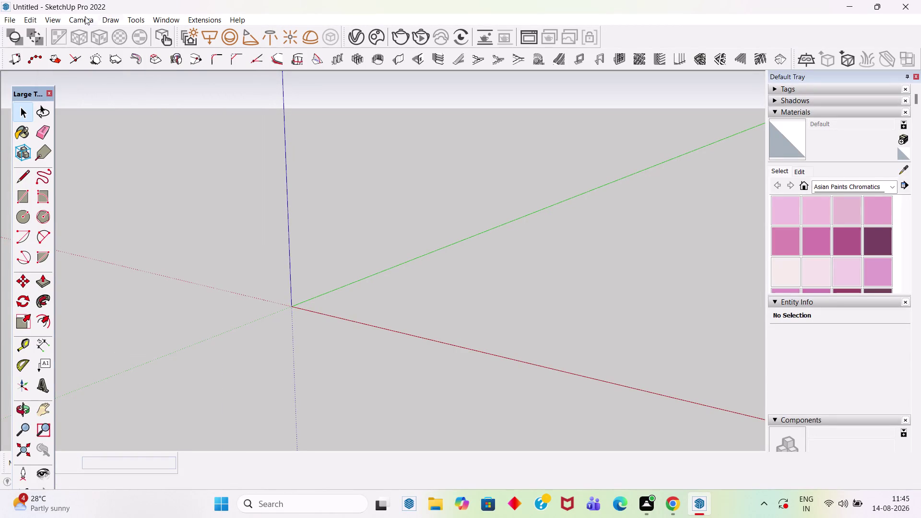
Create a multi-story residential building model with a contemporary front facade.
Switch the camera to the Front standard view from the Camera menu.
click(79, 21)
click(78, 24)
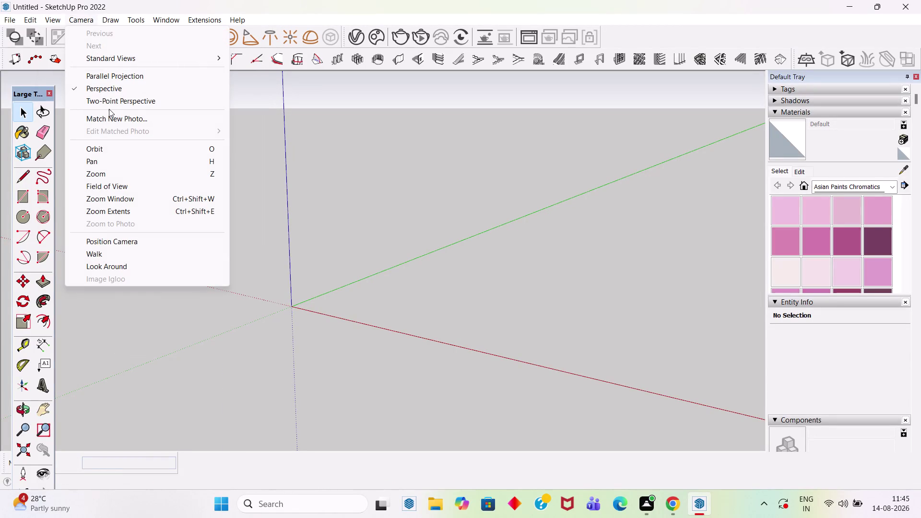
click(127, 59)
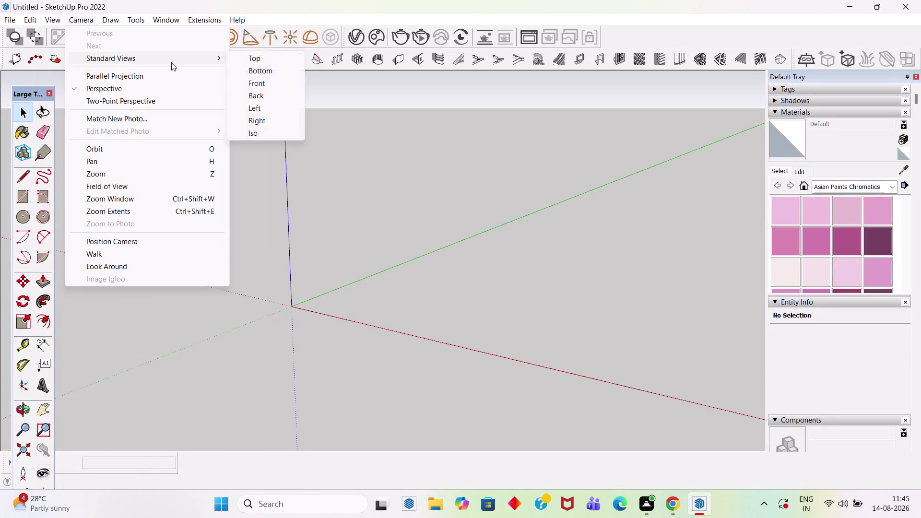
click(258, 84)
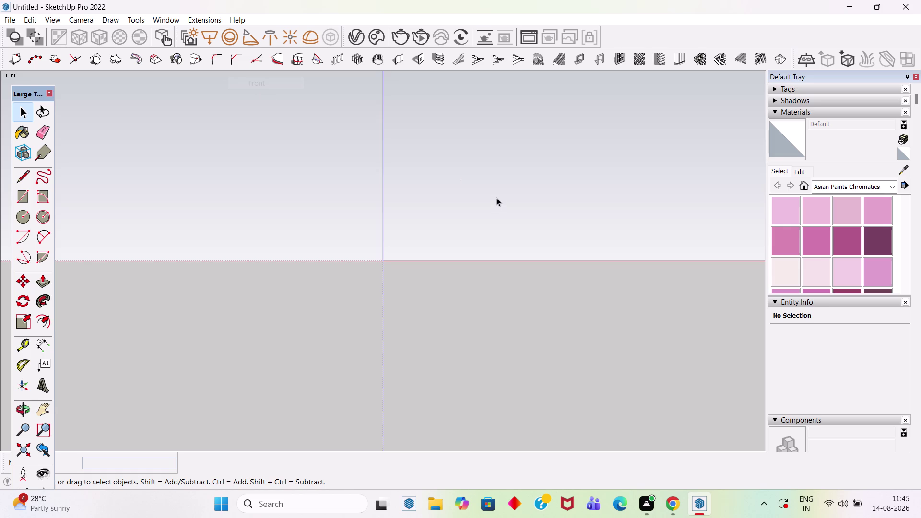
Draw a rectangle from a clicked corner sized 32',30', then zoom out.
key(r)
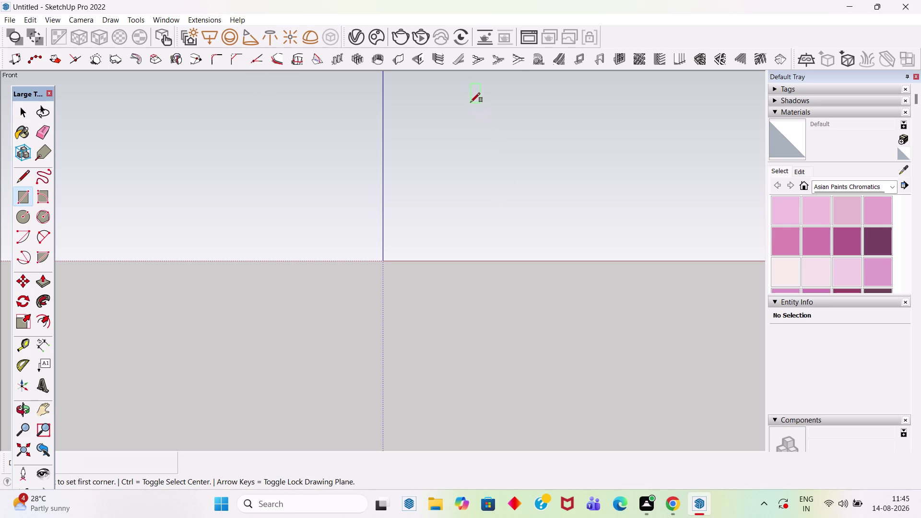
click(471, 102)
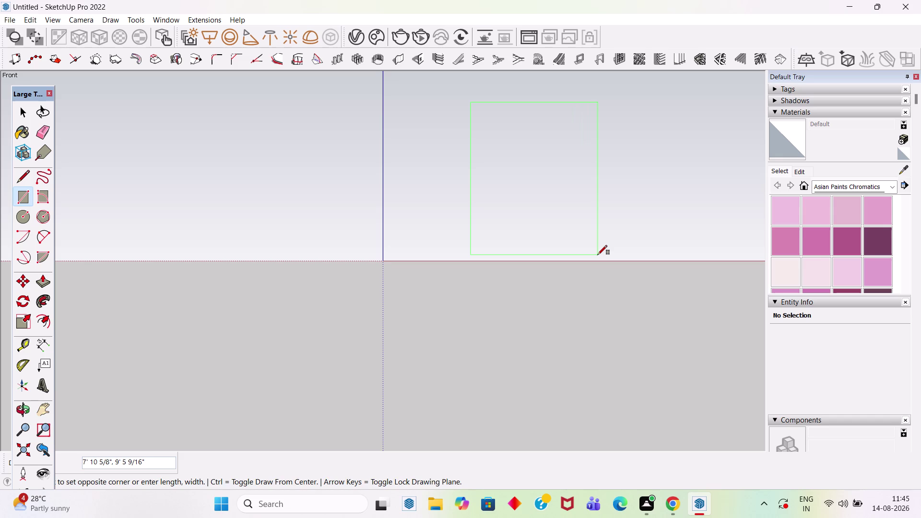
text(32)
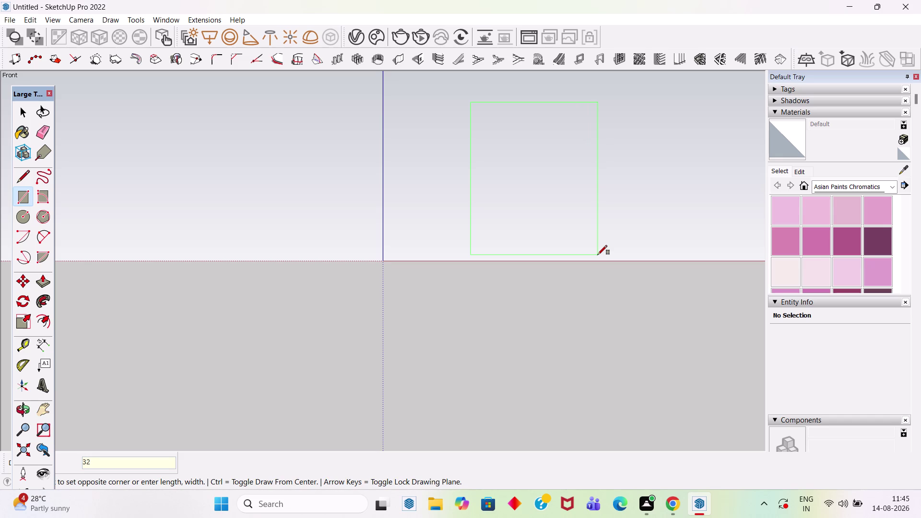
key(apostrophe)
key(comma)
key(3)
key(0)
key(apostrophe)
key(Return)
scroll(down, 3)
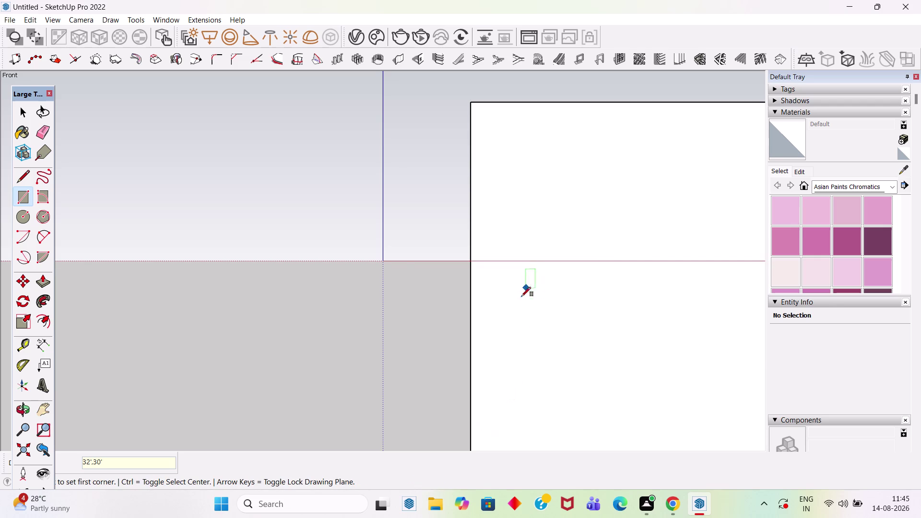
scroll(down, 3)
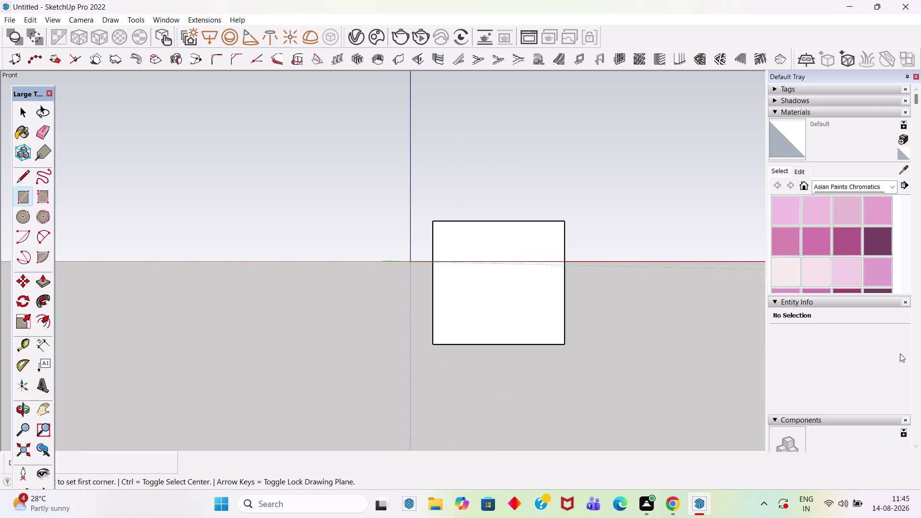
key(space)
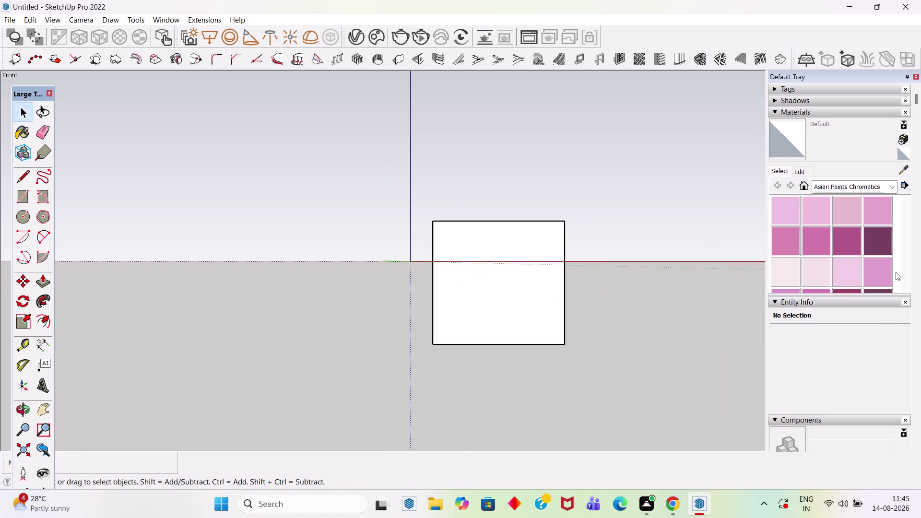
Orbit to a 3D view, select the whole wall rectangle and move it upward.
scroll(down, 3)
scroll(down, 3)
middle_drag(543, 262, 370, 338)
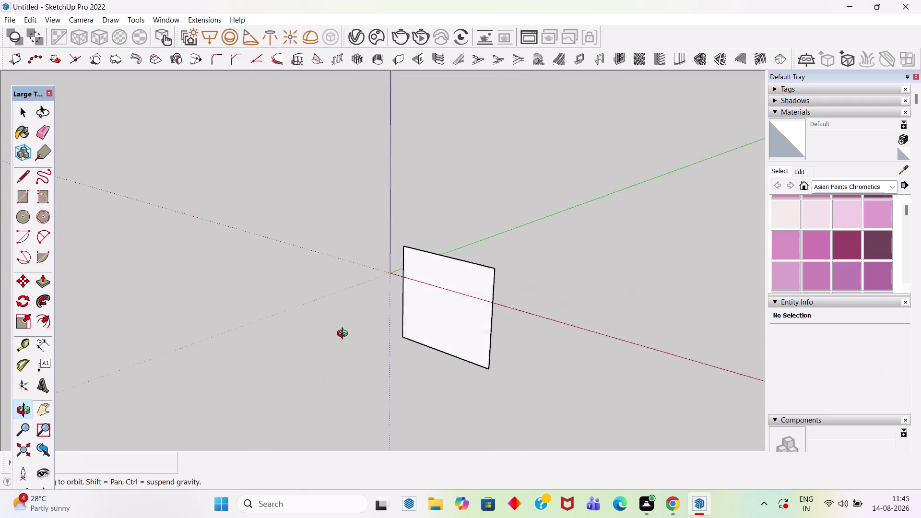
middle_drag(369, 337, 341, 325)
triple_click(449, 306)
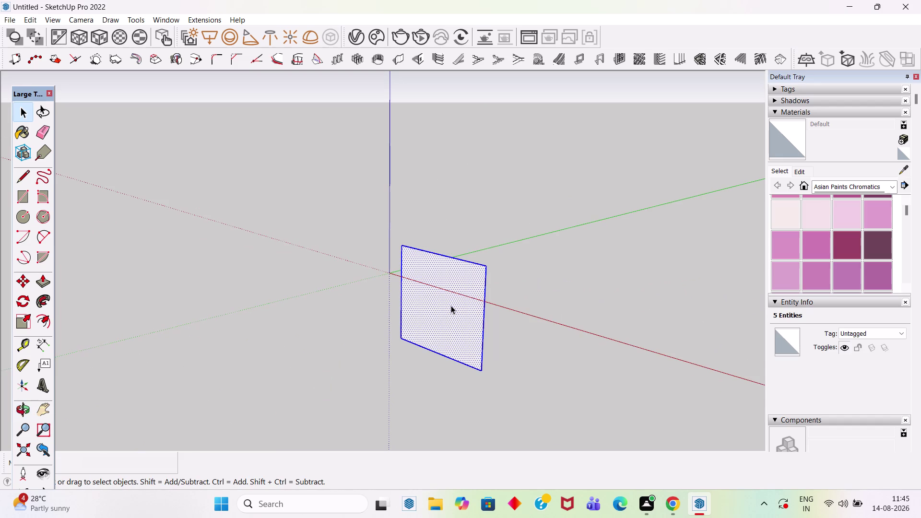
key(m)
drag(482, 370, 477, 364)
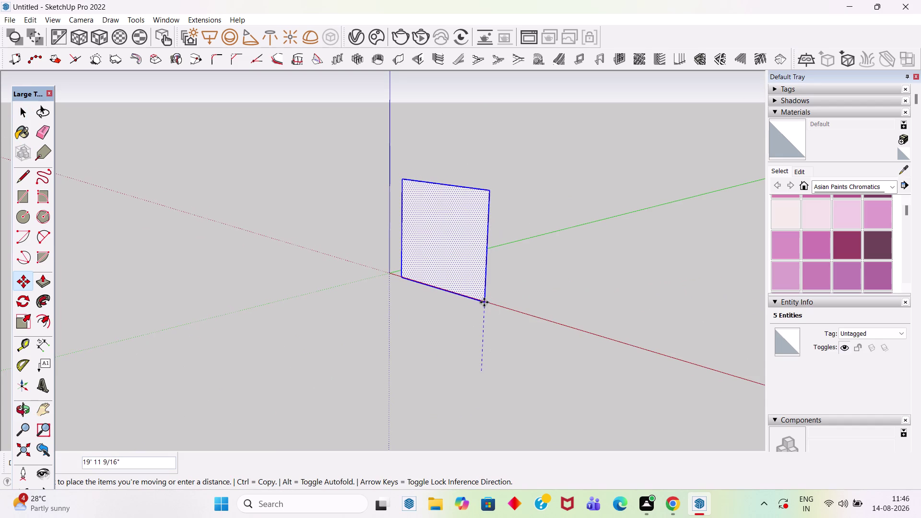
click(484, 302)
Move the rectangle by its corner onto the red axis and set it in place.
scroll(up, 3)
click(387, 266)
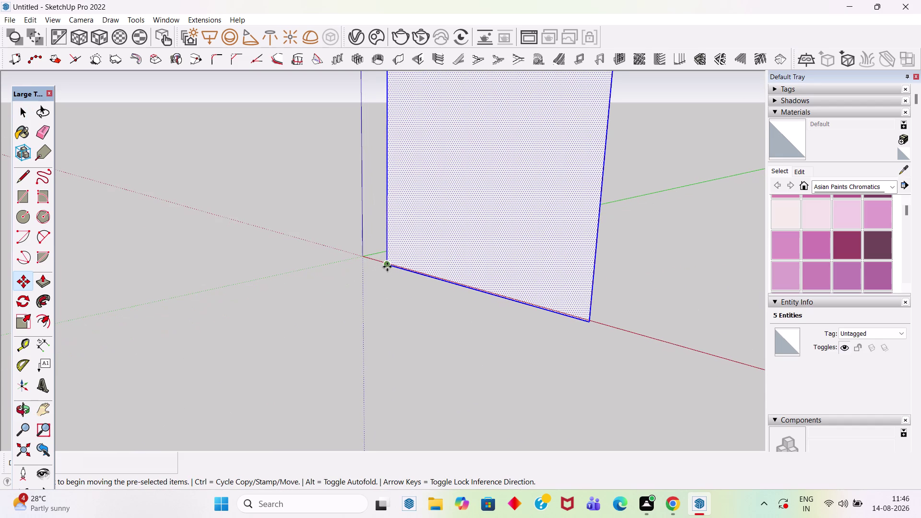
click(362, 256)
drag(363, 257, 368, 258)
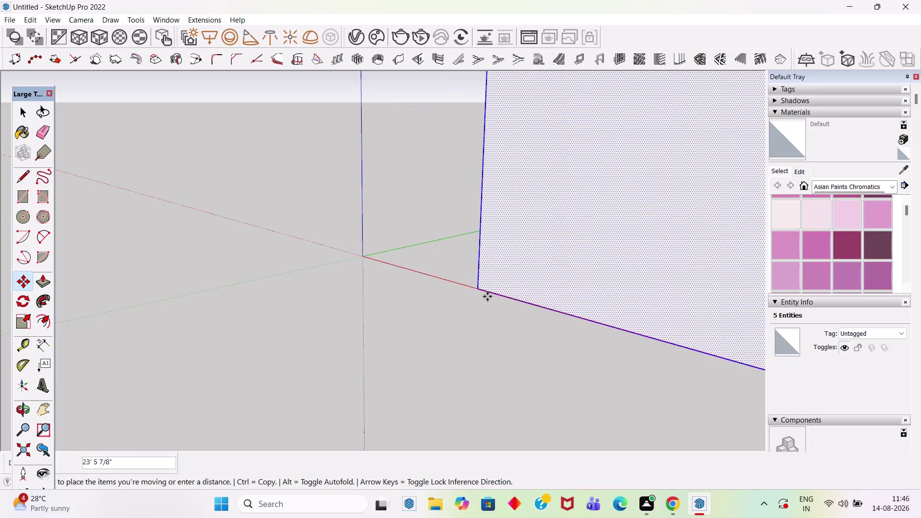
click(528, 300)
click(528, 303)
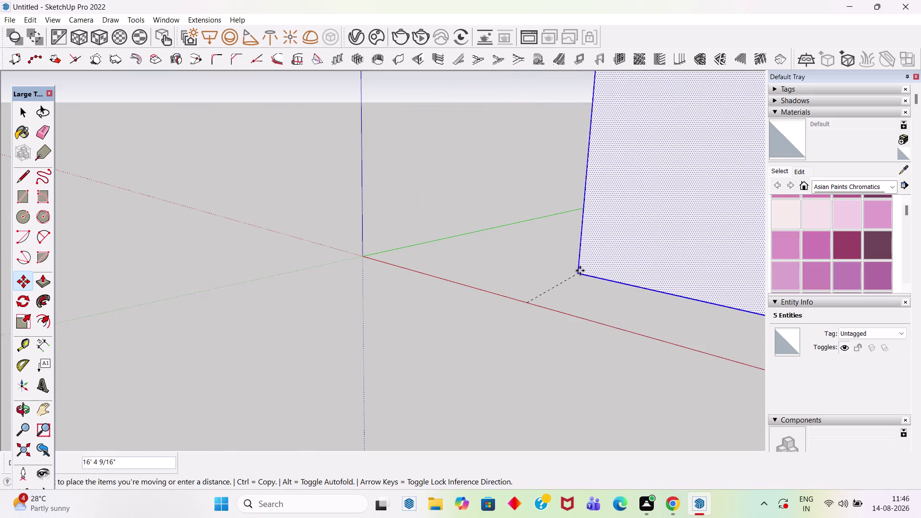
click(629, 271)
Orbit and pan back to face the wall, then deselect it.
scroll(down, 3)
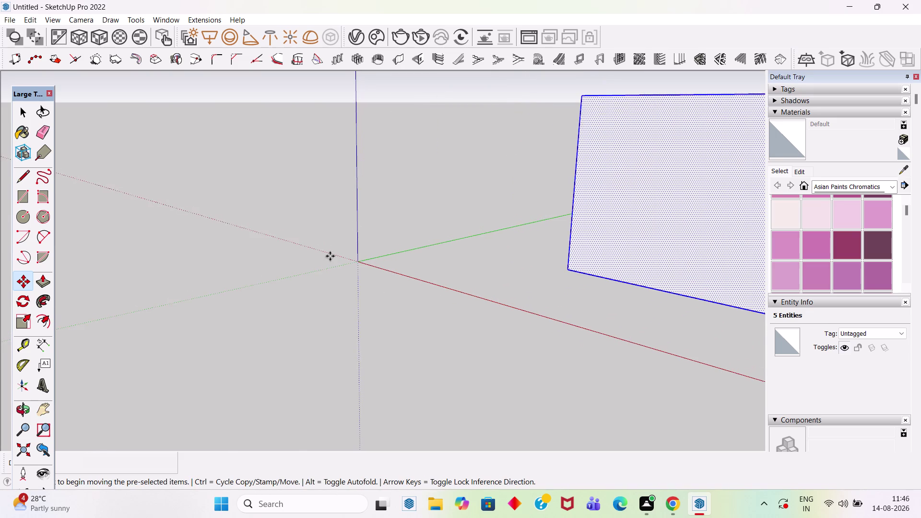
scroll(down, 3)
middle_drag(535, 298, 625, 286)
scroll(up, 3)
scroll(down, 3)
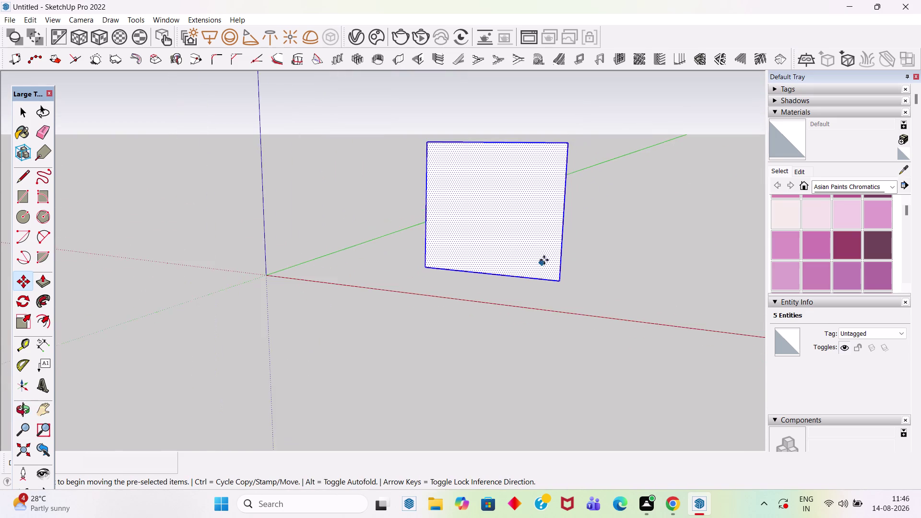
middle_drag(551, 258, 644, 234)
scroll(down, 3)
scroll(up, 3)
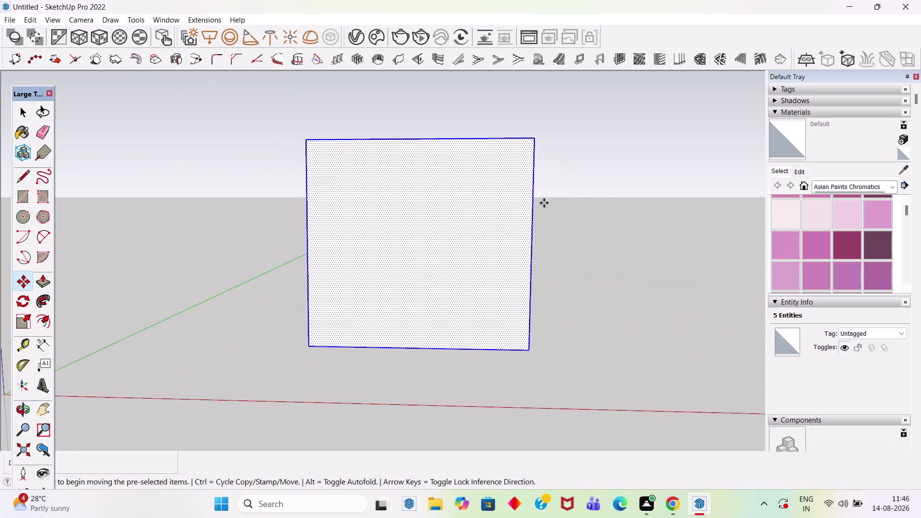
scroll(up, 3)
middle_drag(541, 203, 551, 170)
scroll(up, 3)
key(space)
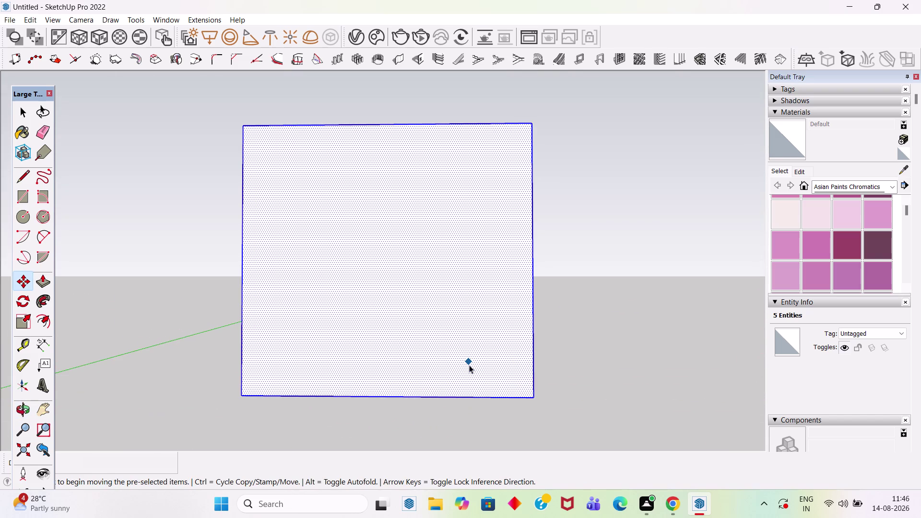
click(559, 355)
scroll(up, 3)
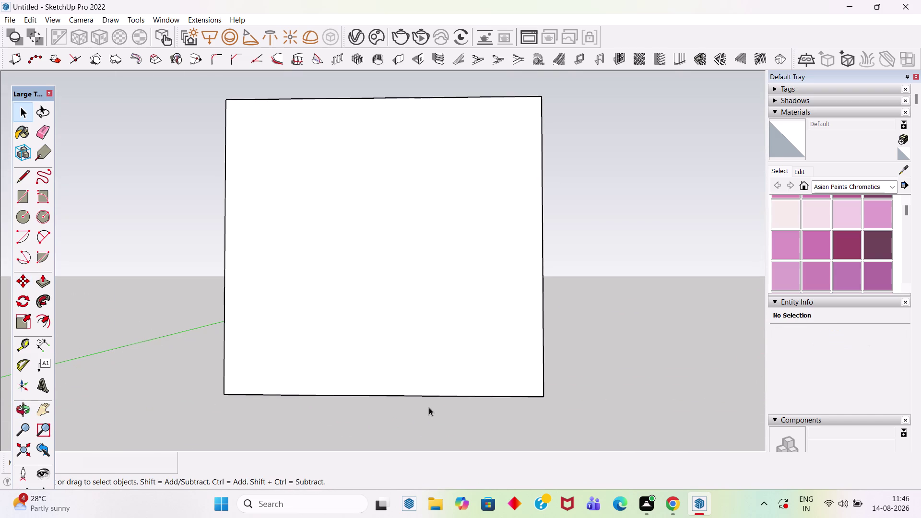
key(t)
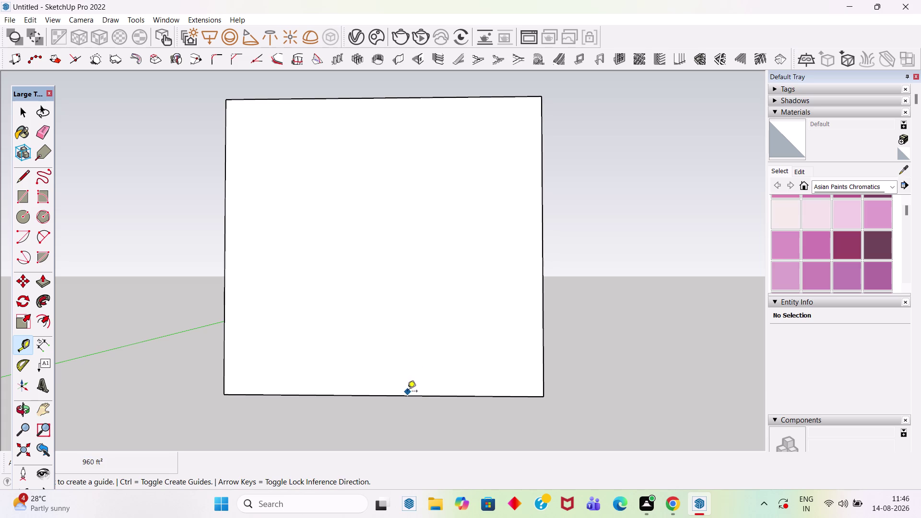
Start pulling a guide up from the wall's bottom edge.
click(411, 396)
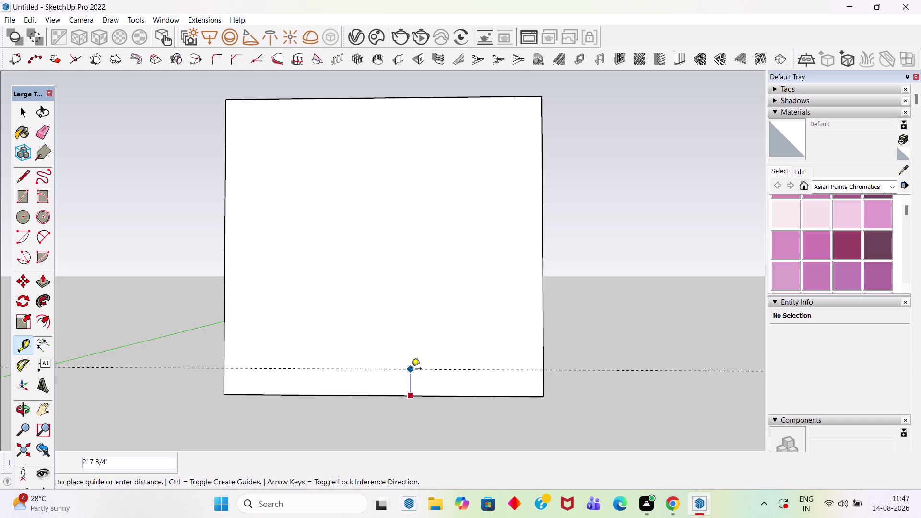
Place guides at 1'6" up, then 6" and 10' above each previous guide.
text(1)
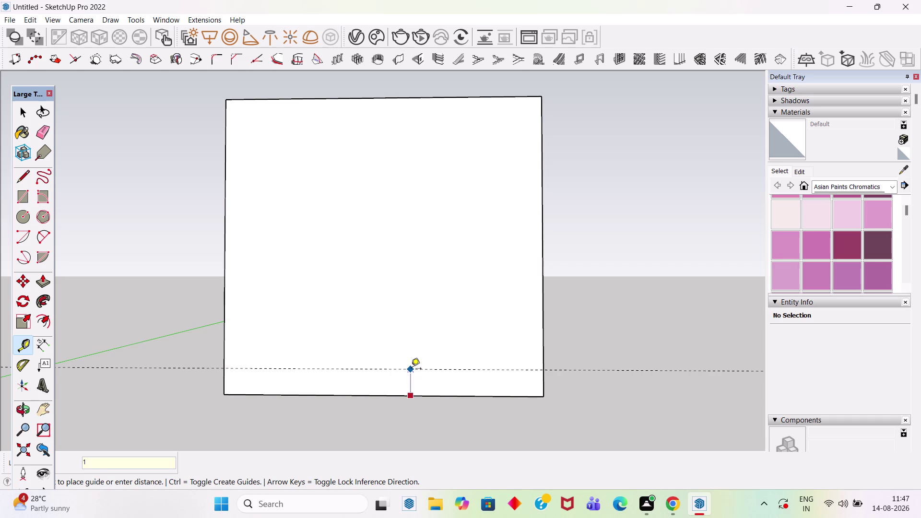
text(')
text(6")
key(Return)
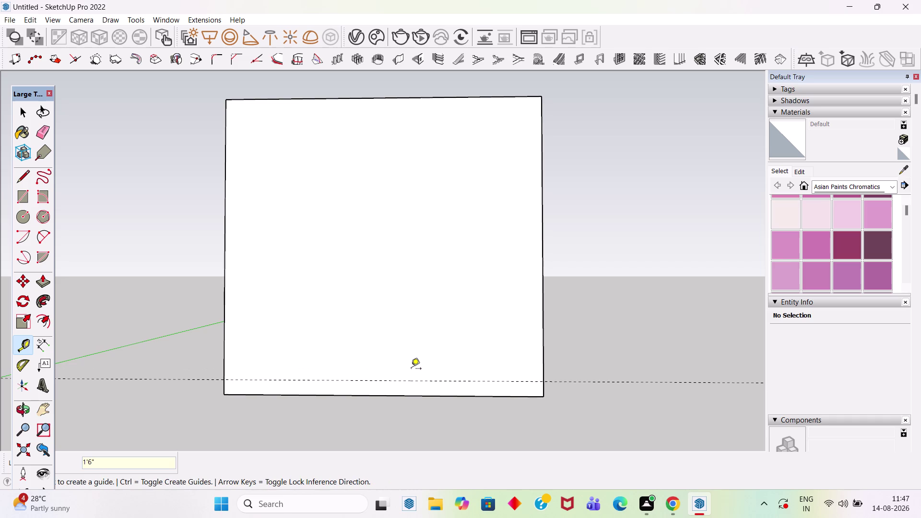
scroll(up, 3)
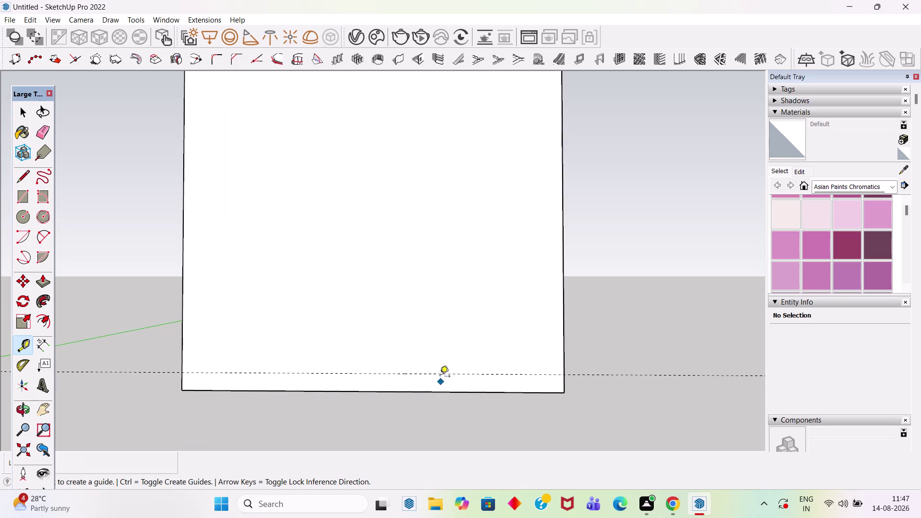
click(440, 374)
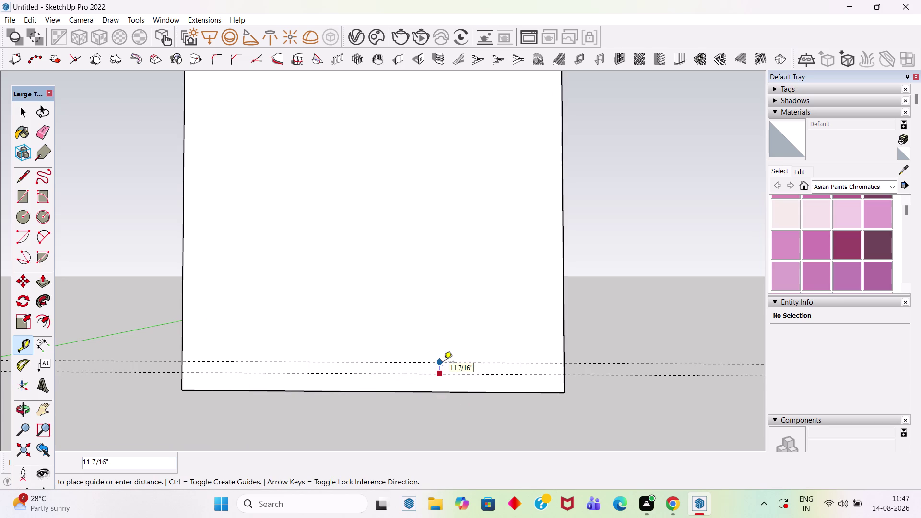
text(6")
key(Return)
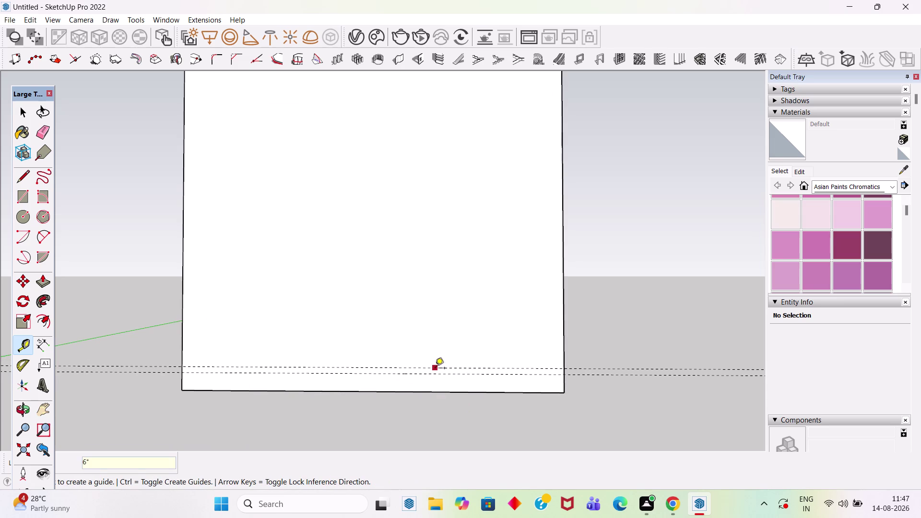
click(435, 369)
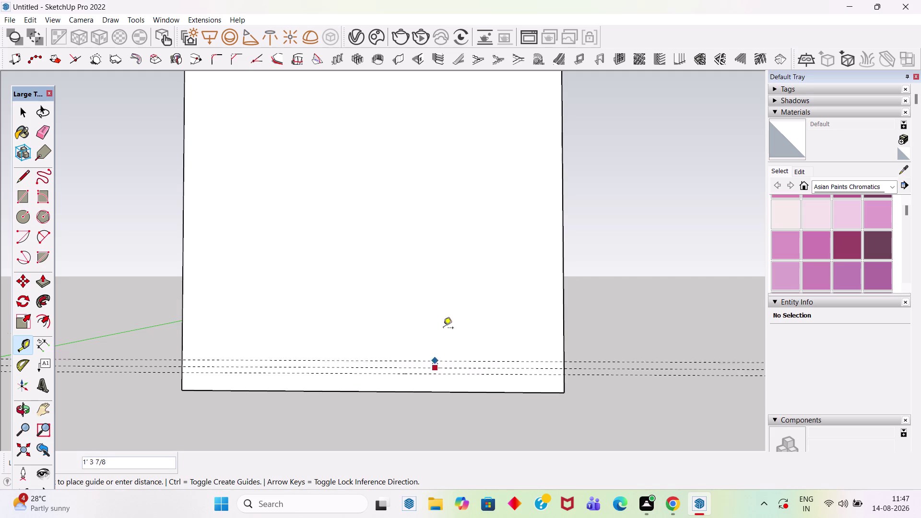
text(10')
key(Return)
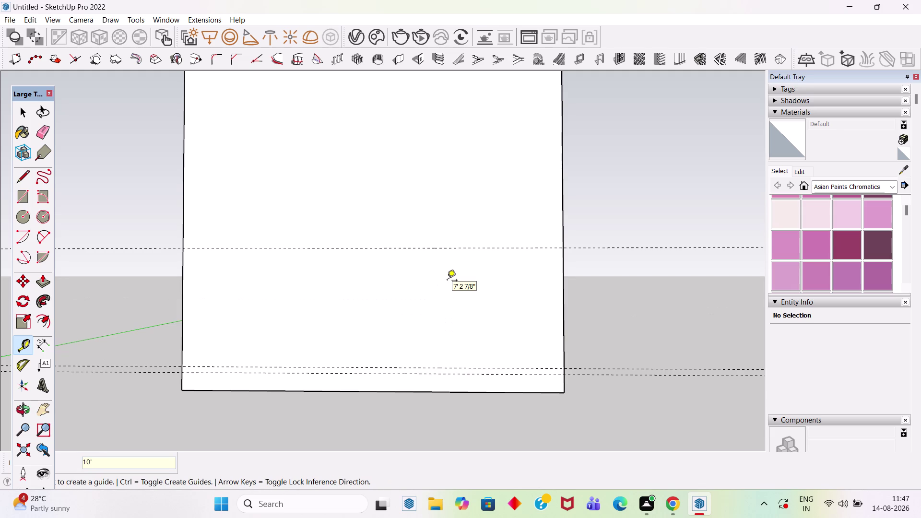
Add a guide 6" above the mid-height guide, then undo a trial 1' guide.
click(413, 246)
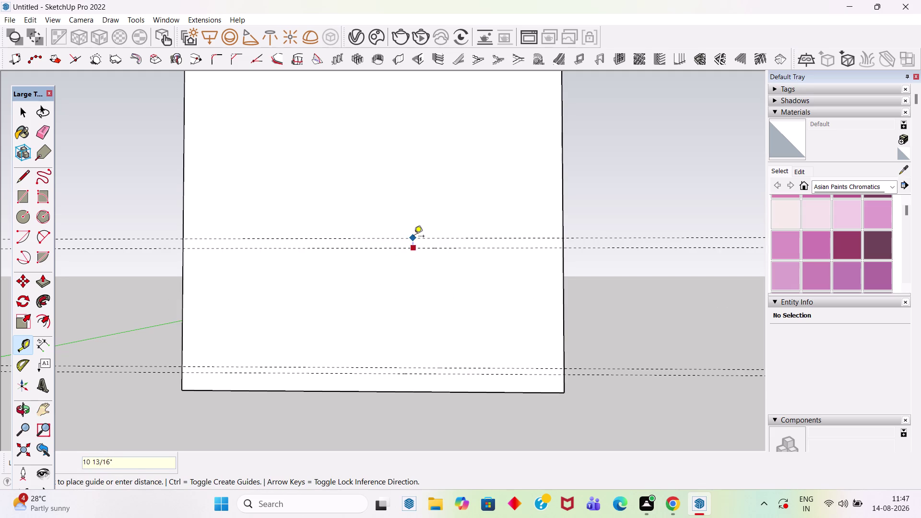
text(6)
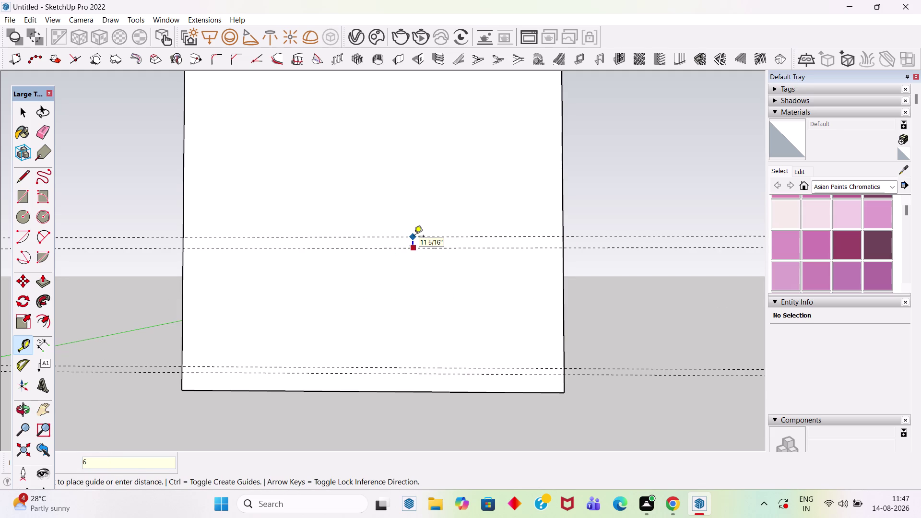
text(")
key(Return)
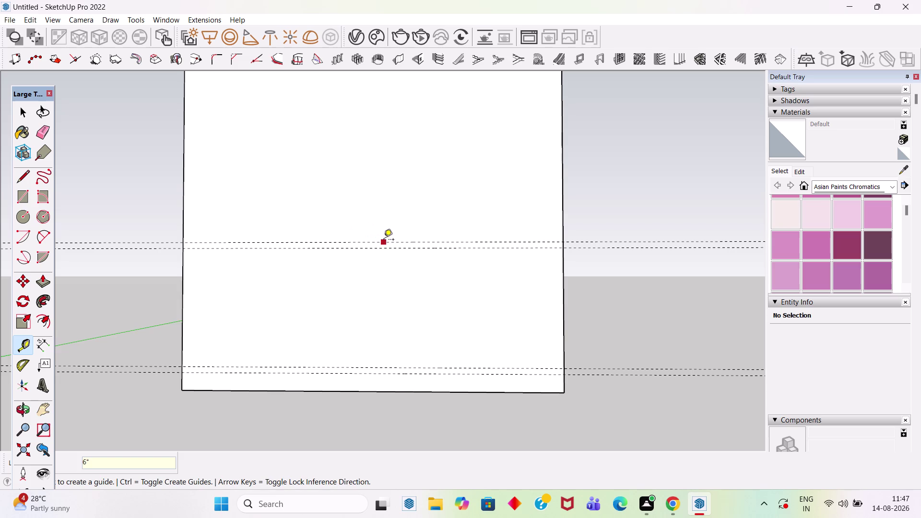
click(383, 240)
text(1)
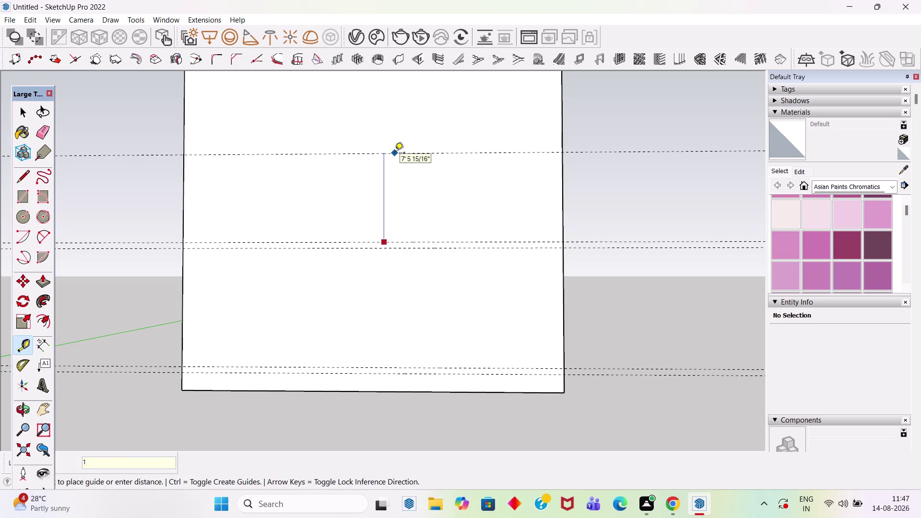
text(')
key(Return)
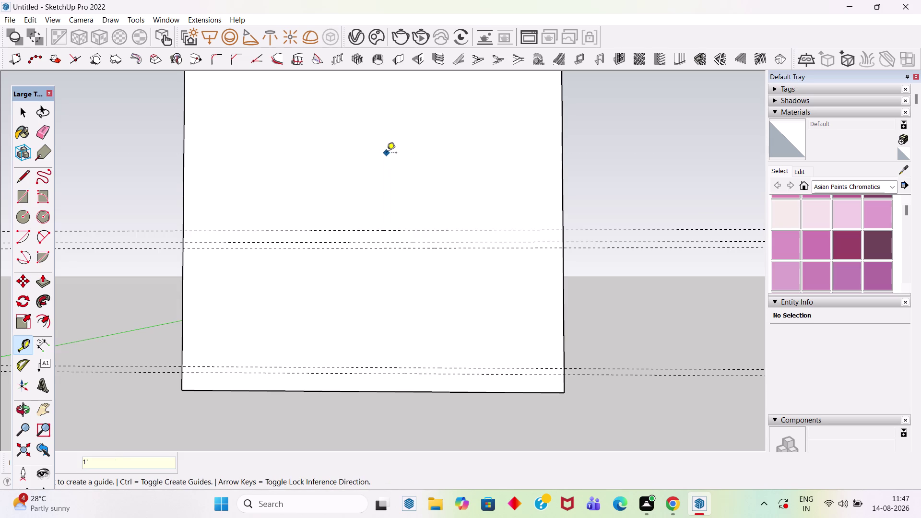
key(ctrl+z)
Add guides 10' and then 6" higher, near the wall's top.
click(413, 241)
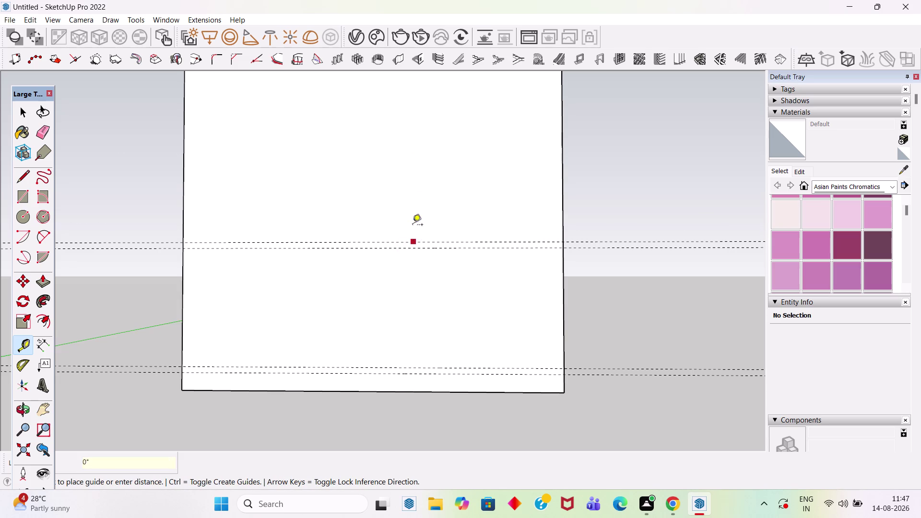
text(10')
key(Return)
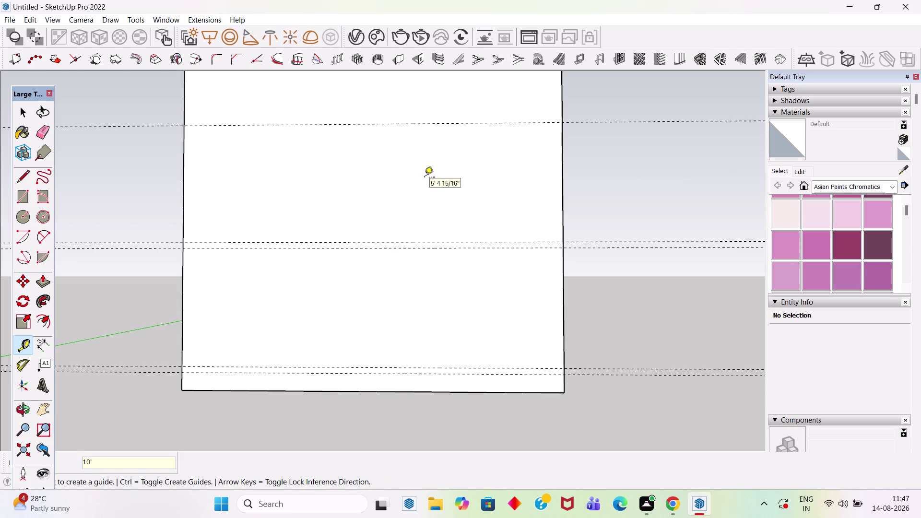
click(459, 125)
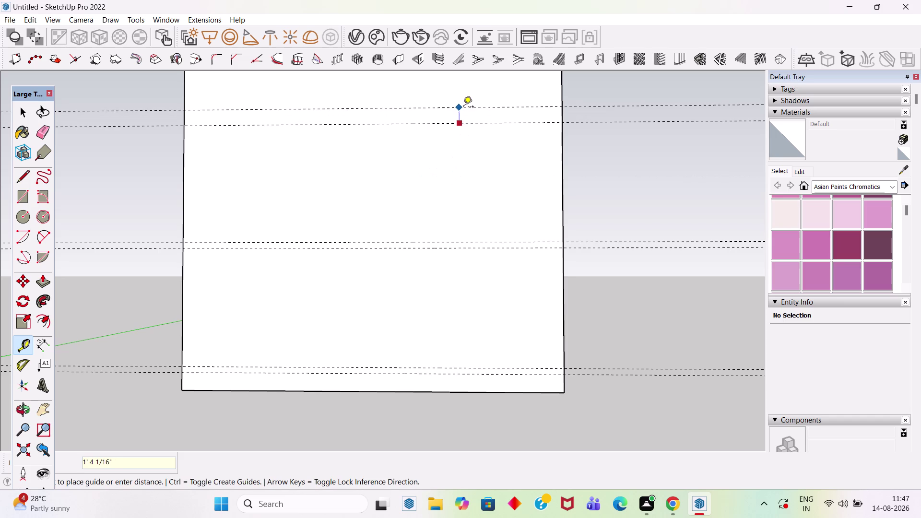
key(6)
key(Return)
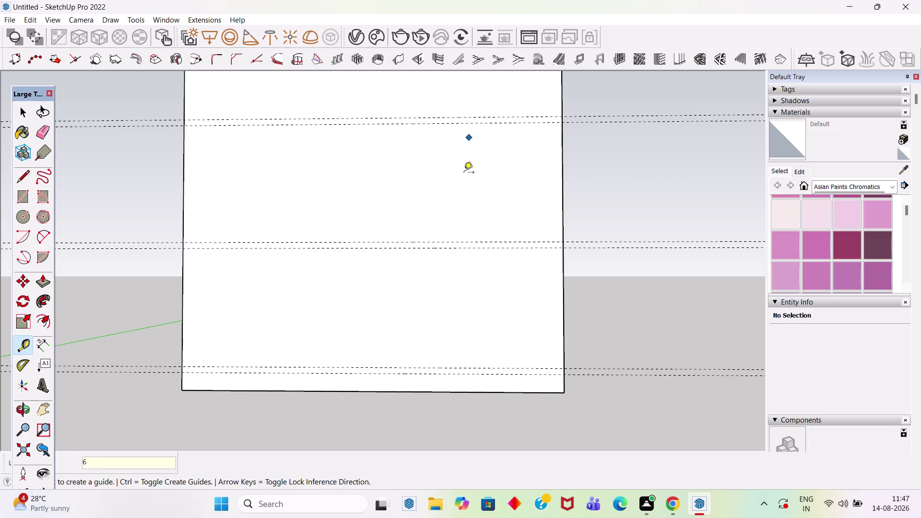
scroll(down, 3)
scroll(down, 3)
scroll(up, 3)
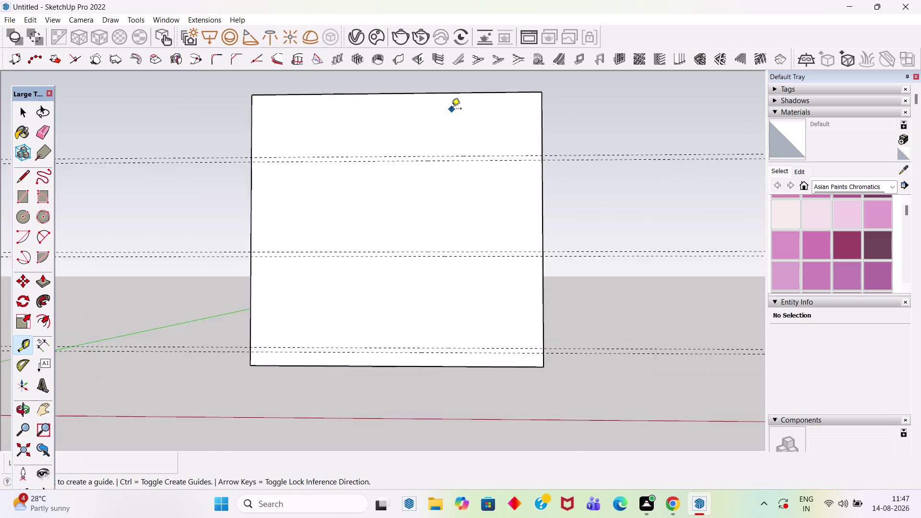
scroll(up, 3)
scroll(up, 3)
Add a guide 10' higher, above the wall's top edge.
click(452, 176)
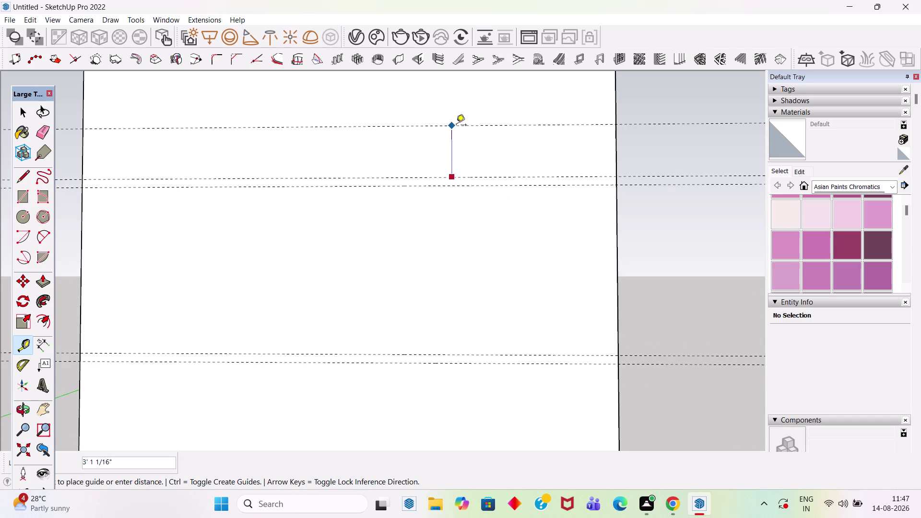
text(10')
key(Return)
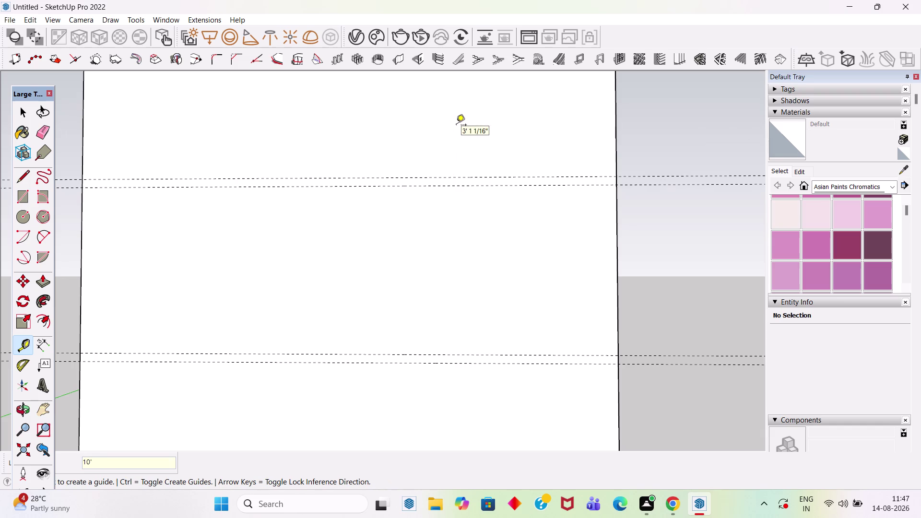
scroll(down, 3)
scroll(up, 3)
scroll(down, 3)
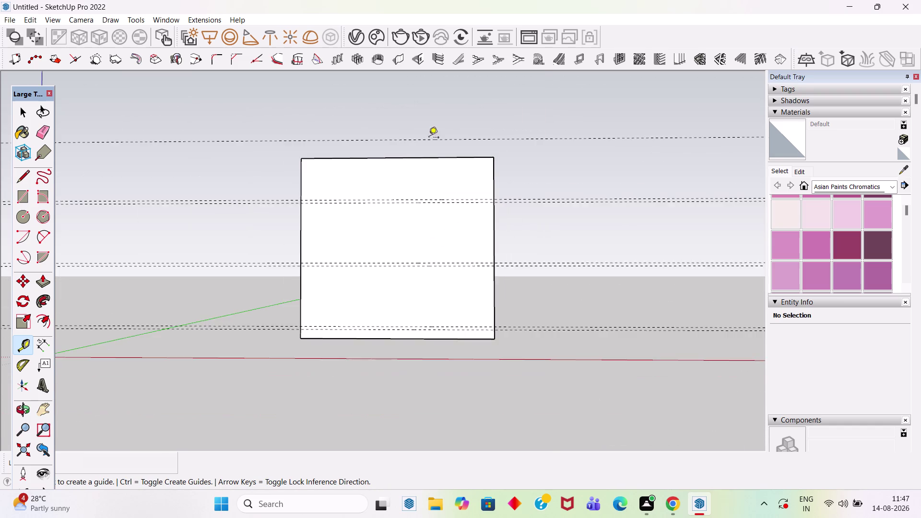
scroll(up, 3)
Add guides 6" and then 3' above the uppermost guide.
click(434, 148)
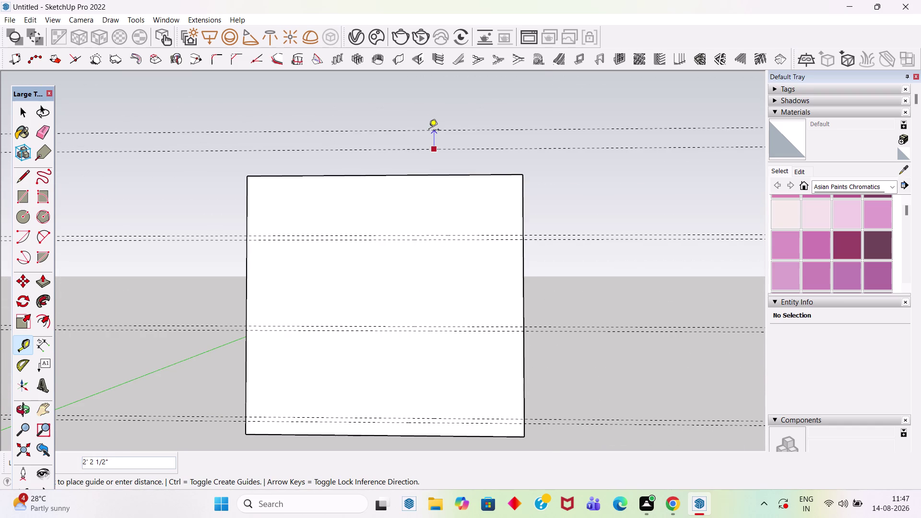
key(6)
key(Return)
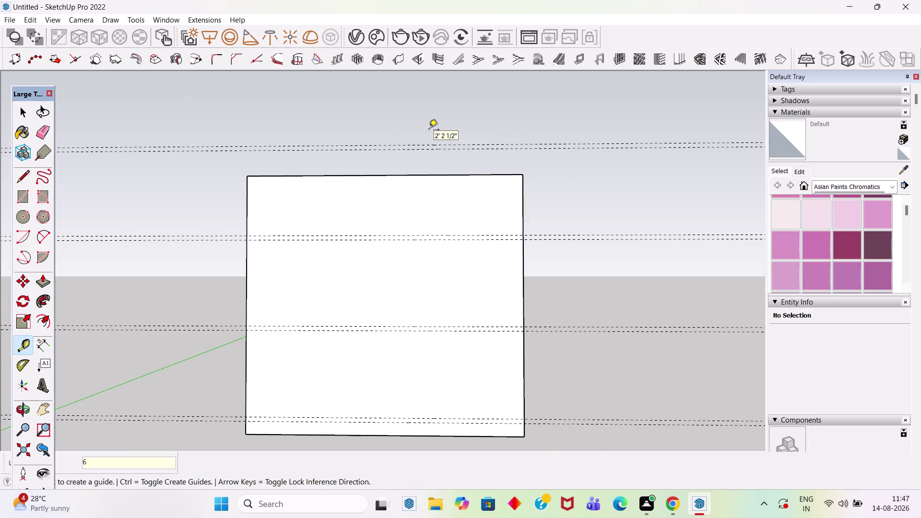
scroll(up, 3)
click(427, 144)
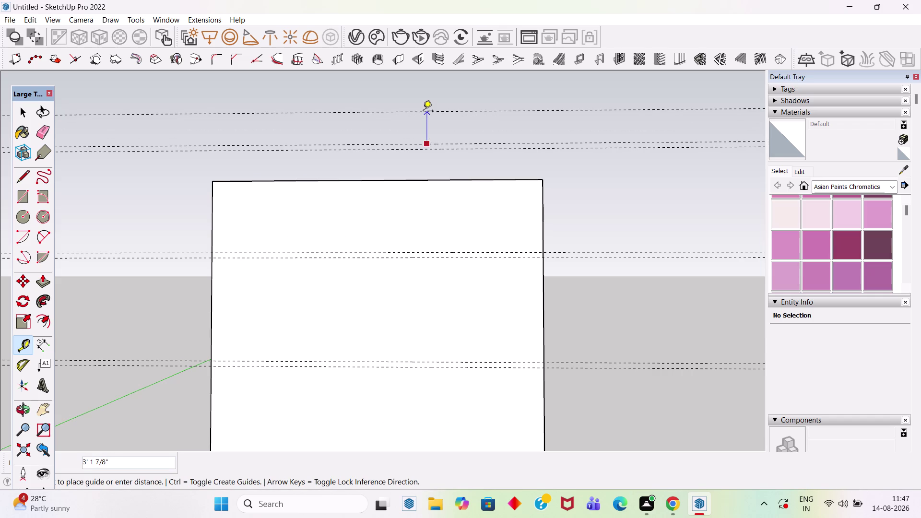
text(3)
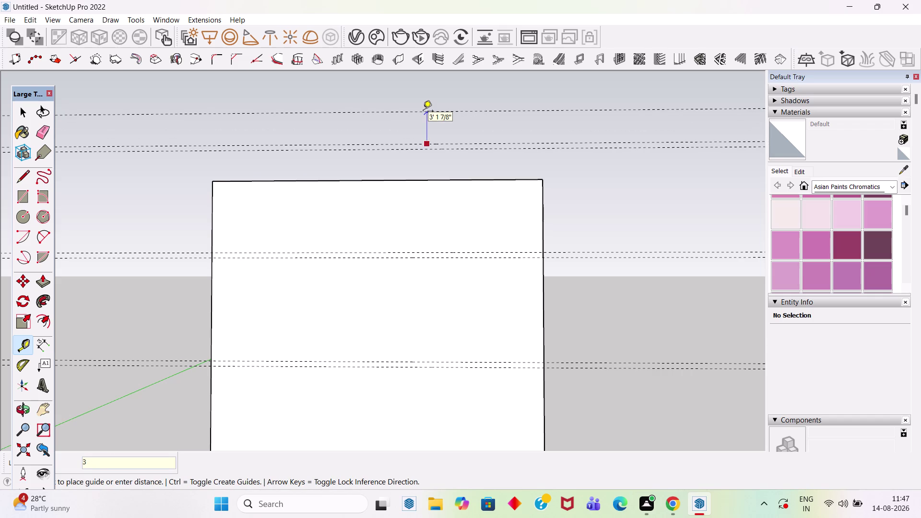
text(')
key(Return)
key(space)
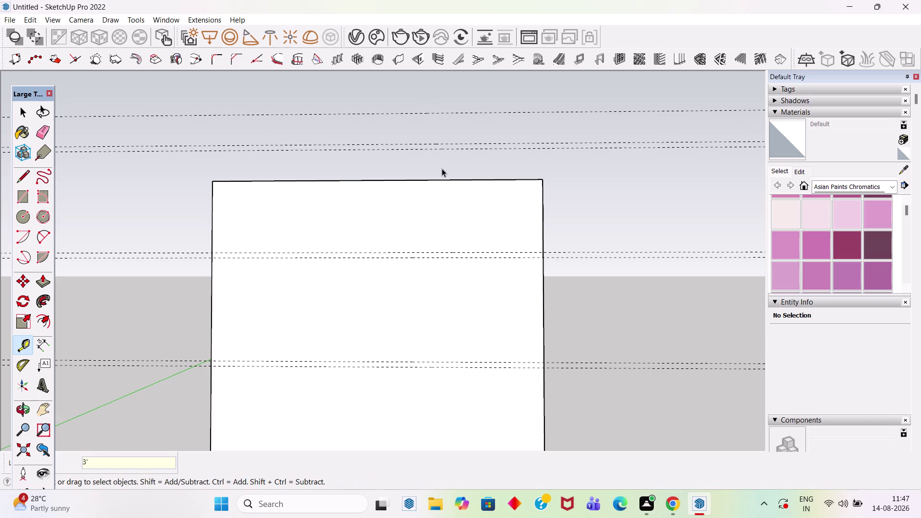
Move the wall's top edge up onto the highest guide, then deselect it.
click(447, 178)
key(m)
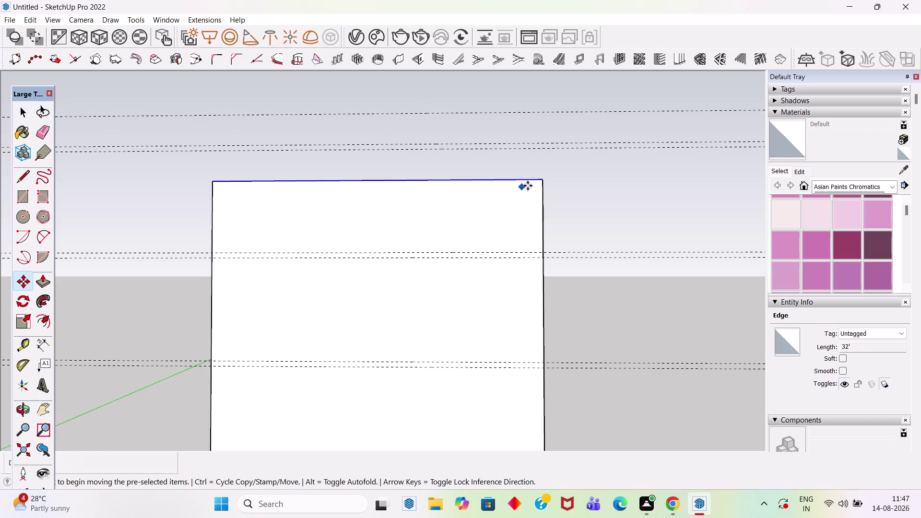
click(541, 181)
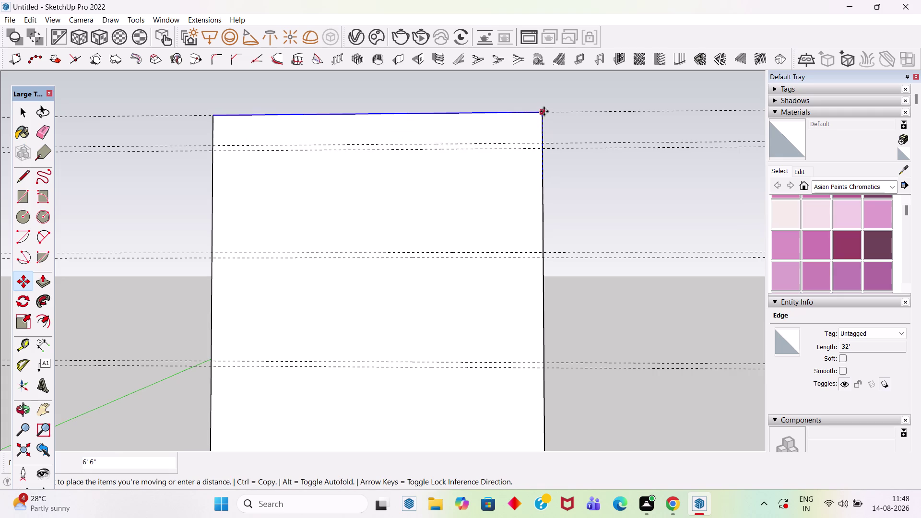
click(545, 110)
key(space)
scroll(down, 3)
click(577, 206)
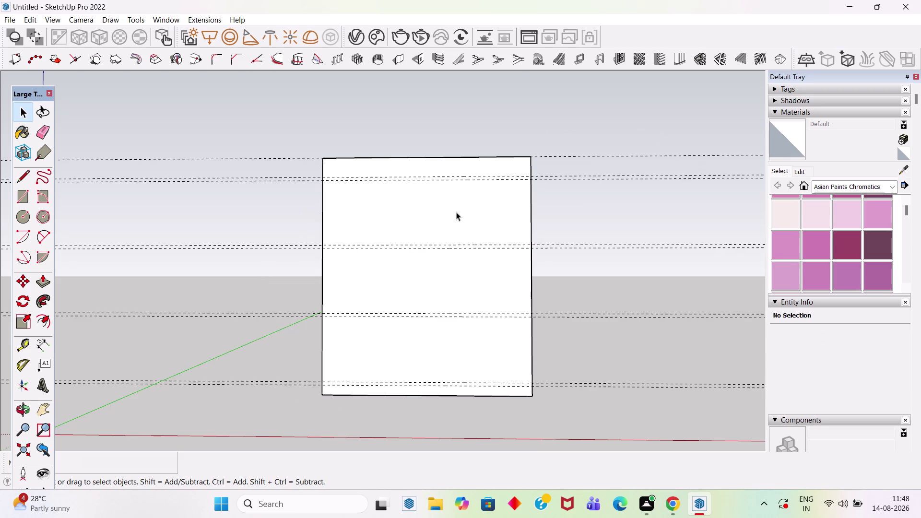
Draw the top band rectangle from the wall's left edge to its right edge.
drag(457, 212, 472, 246)
scroll(up, 3)
key(r)
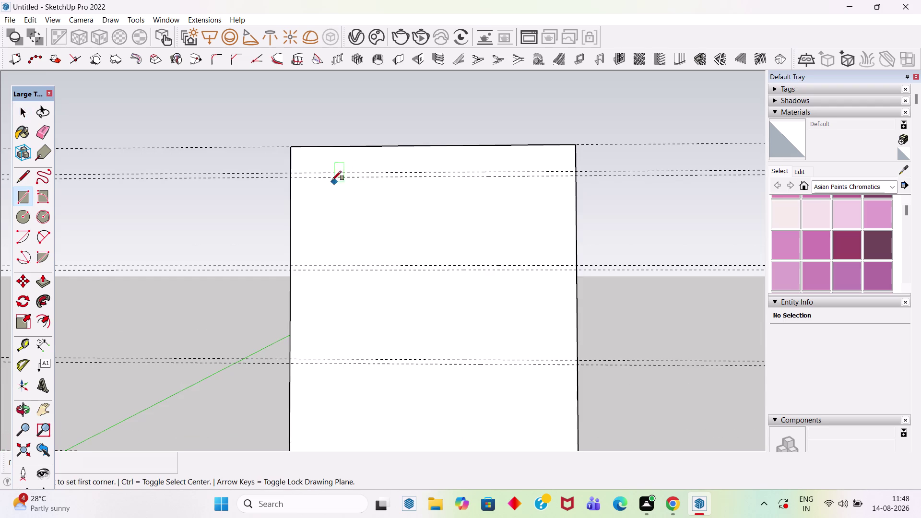
scroll(up, 3)
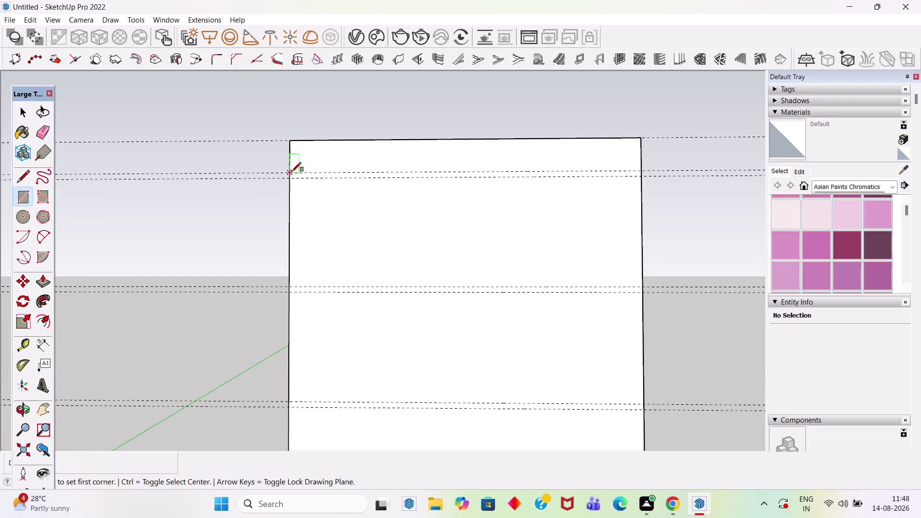
click(292, 171)
click(641, 177)
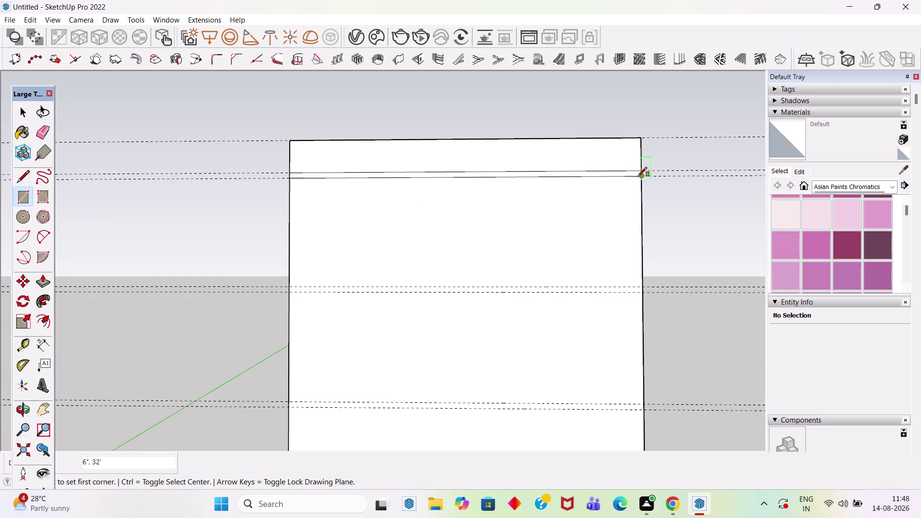
scroll(down, 3)
scroll(up, 3)
Draw two middle bands spanning the wall between their guide pairs.
click(306, 236)
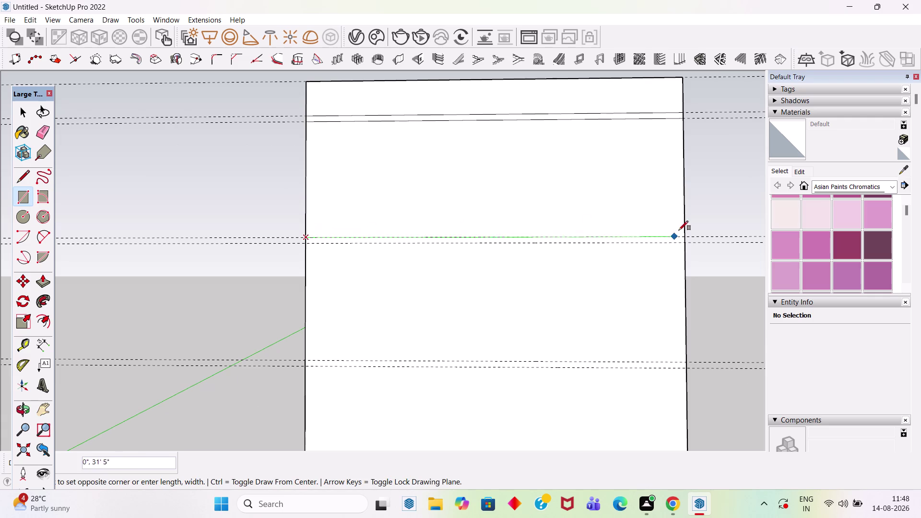
click(685, 241)
scroll(down, 3)
scroll(up, 3)
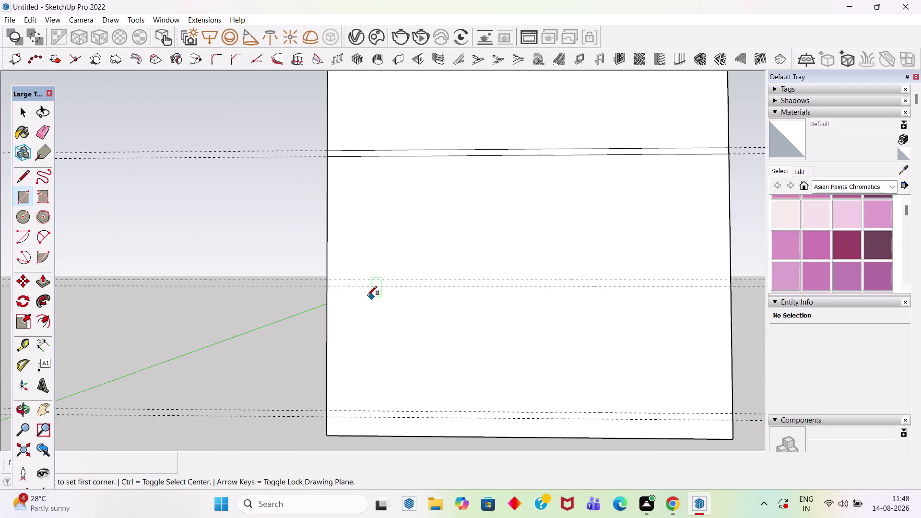
click(328, 278)
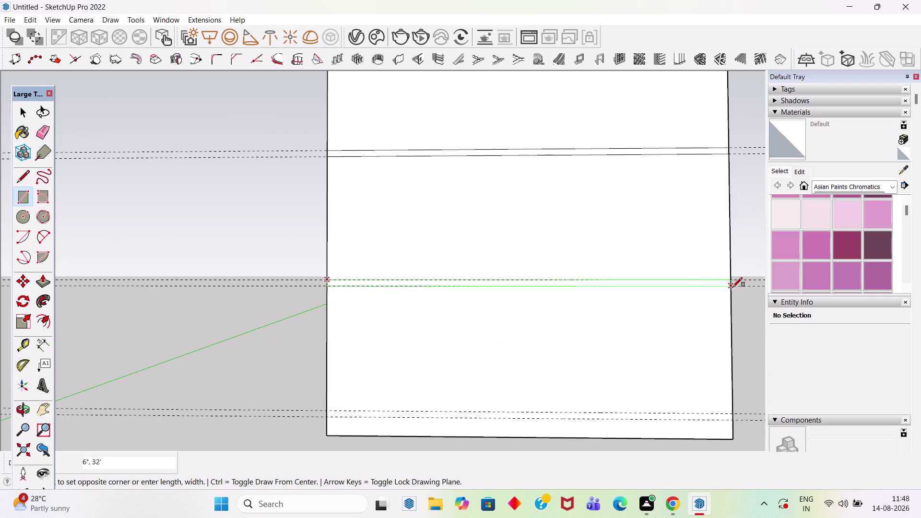
click(733, 287)
scroll(down, 3)
scroll(up, 3)
scroll(up, 3)
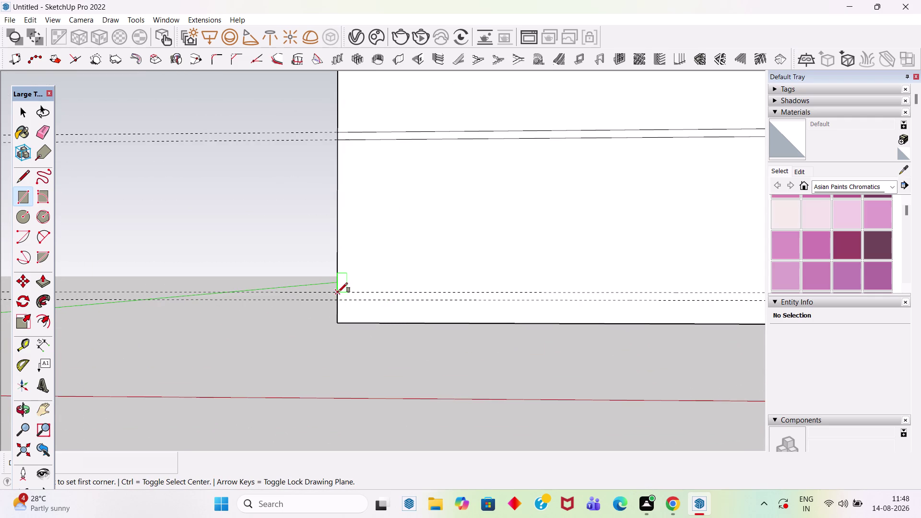
Draw the lower band across the wall, then exit the Rectangle tool.
click(338, 292)
scroll(down, 3)
scroll(up, 3)
scroll(up, 3)
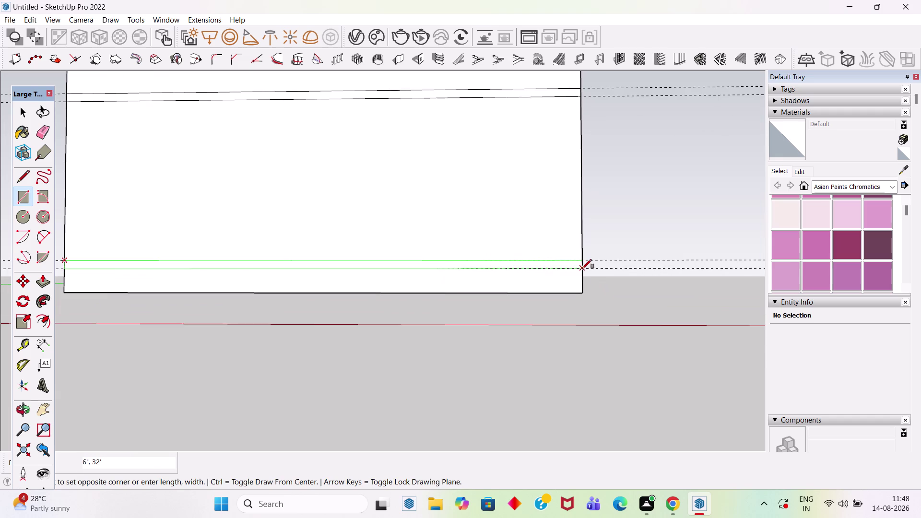
click(584, 269)
key(Escape)
key(space)
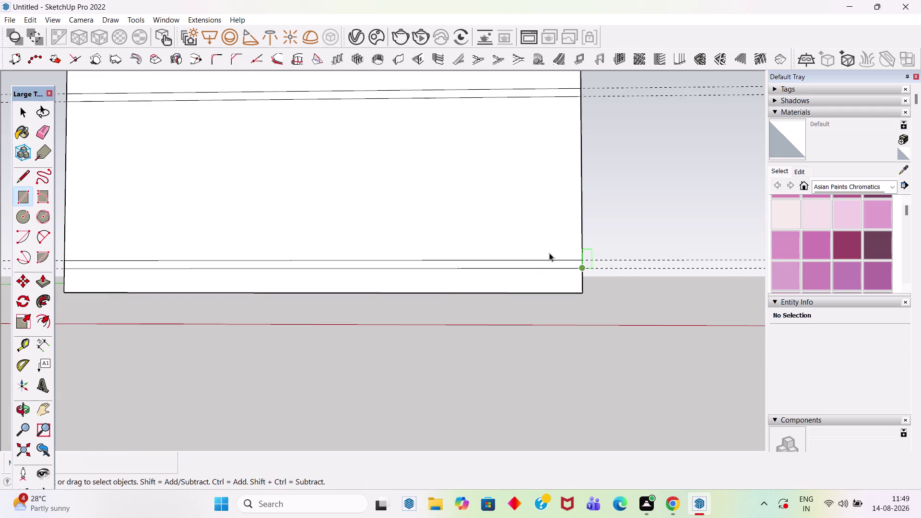
scroll(down, 3)
click(614, 192)
scroll(down, 3)
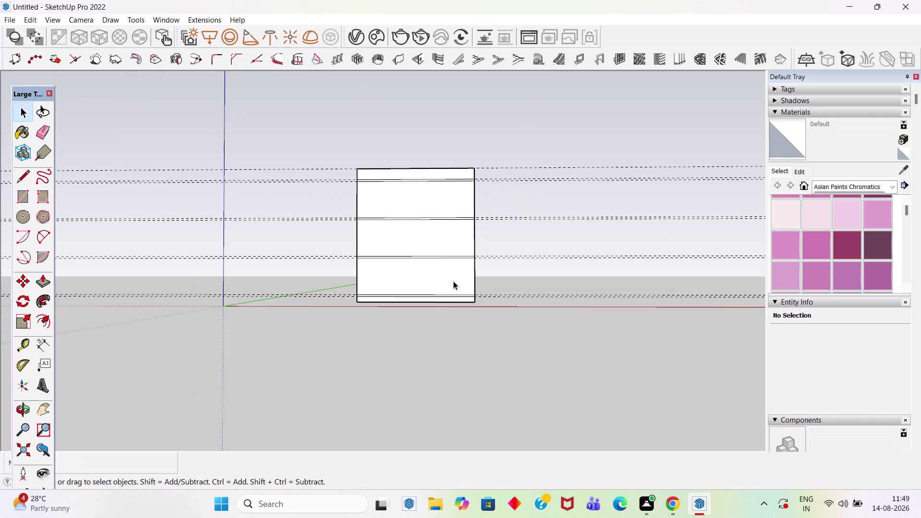
Clear every guide line with Edit > Delete Guides.
middle_drag(455, 280, 461, 280)
click(26, 21)
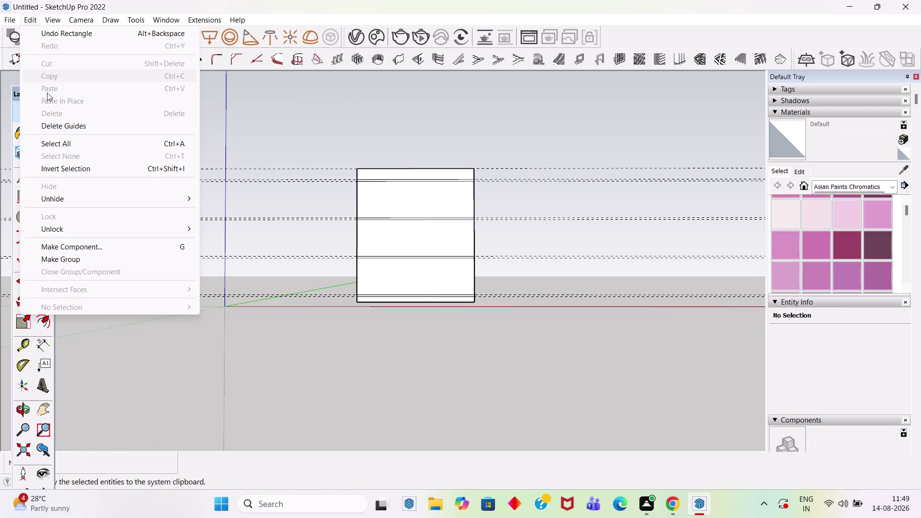
click(67, 127)
scroll(up, 3)
scroll(up, 3)
scroll(down, 3)
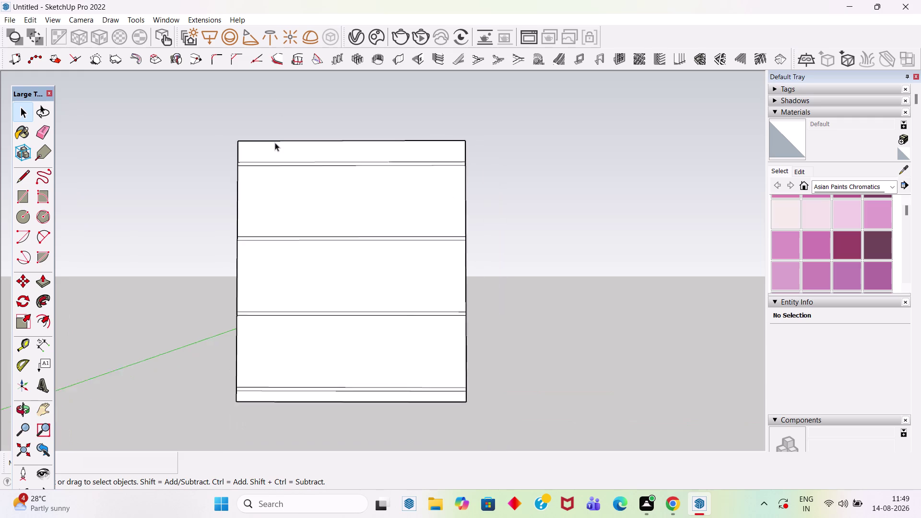
scroll(down, 3)
scroll(up, 3)
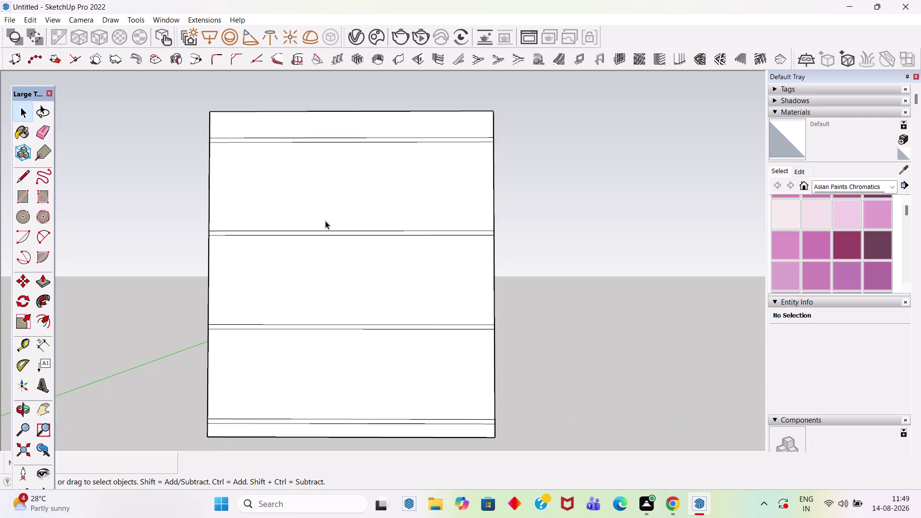